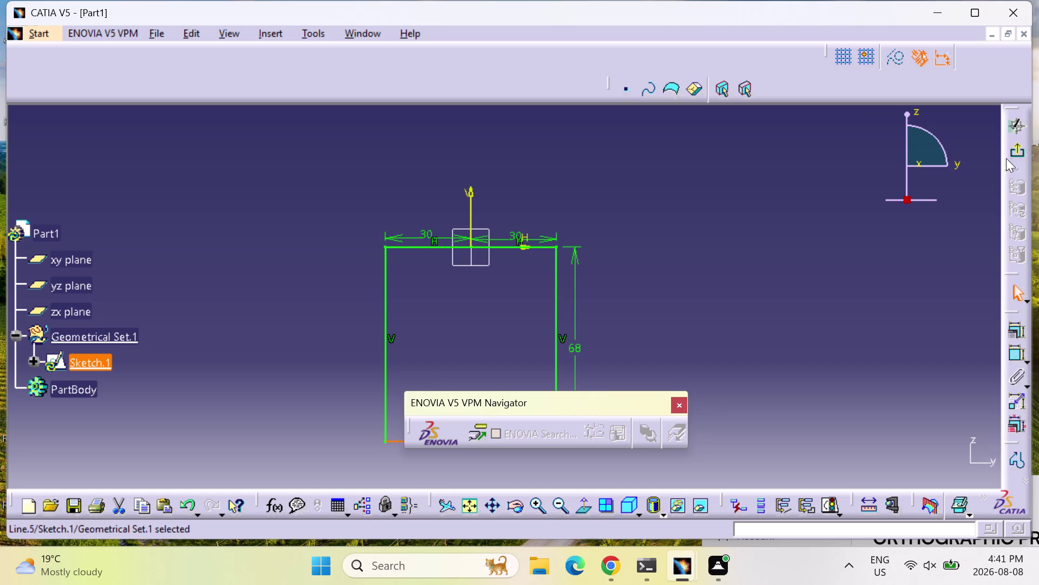
Dock the User Selection Filter toolbar in the top row and exit the sketch.
click(1012, 153)
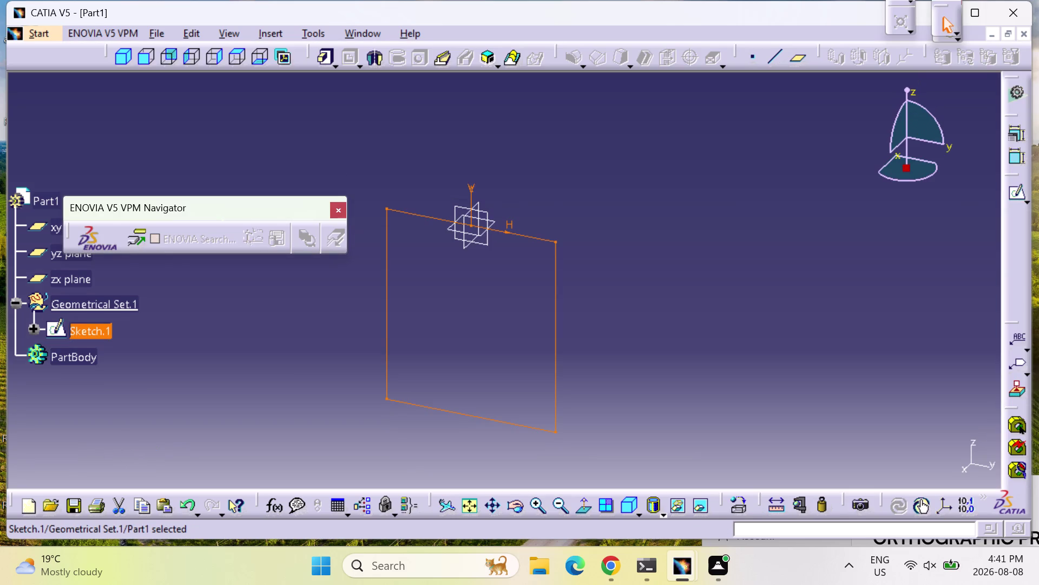
Dock the ENOVIA VPM Navigator toolbar and regroup the transformation and pattern tools.
drag(224, 214, 840, 41)
drag(840, 41, 964, 35)
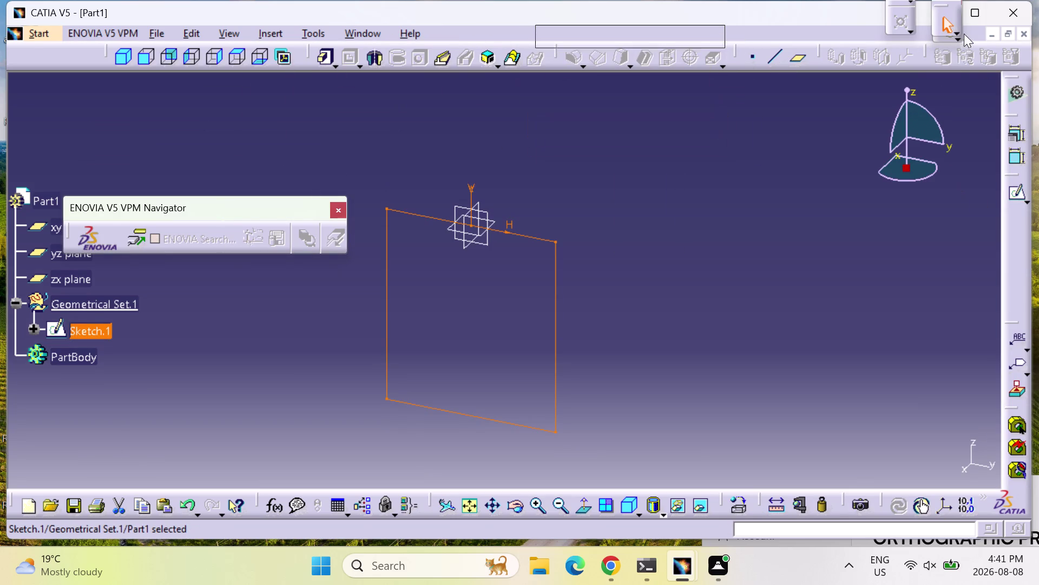
drag(963, 35, 965, 31)
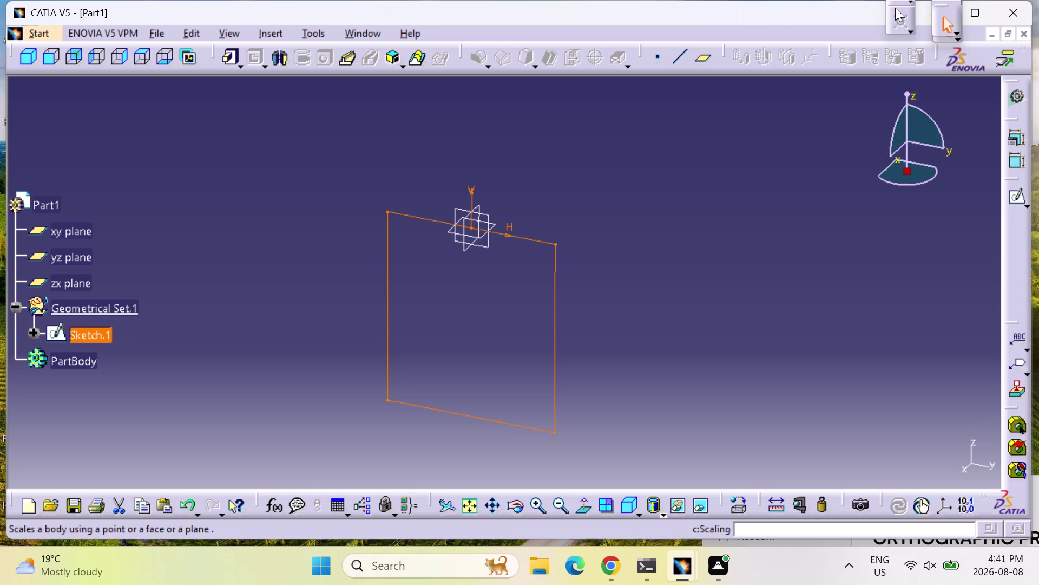
drag(896, 7, 873, 35)
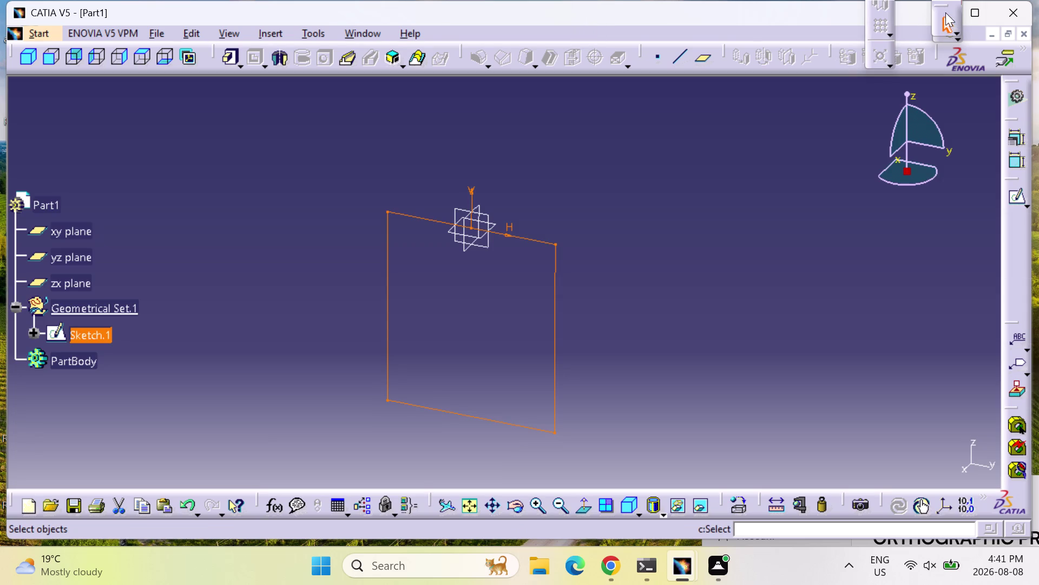
drag(945, 12, 898, 44)
drag(877, 23, 878, 30)
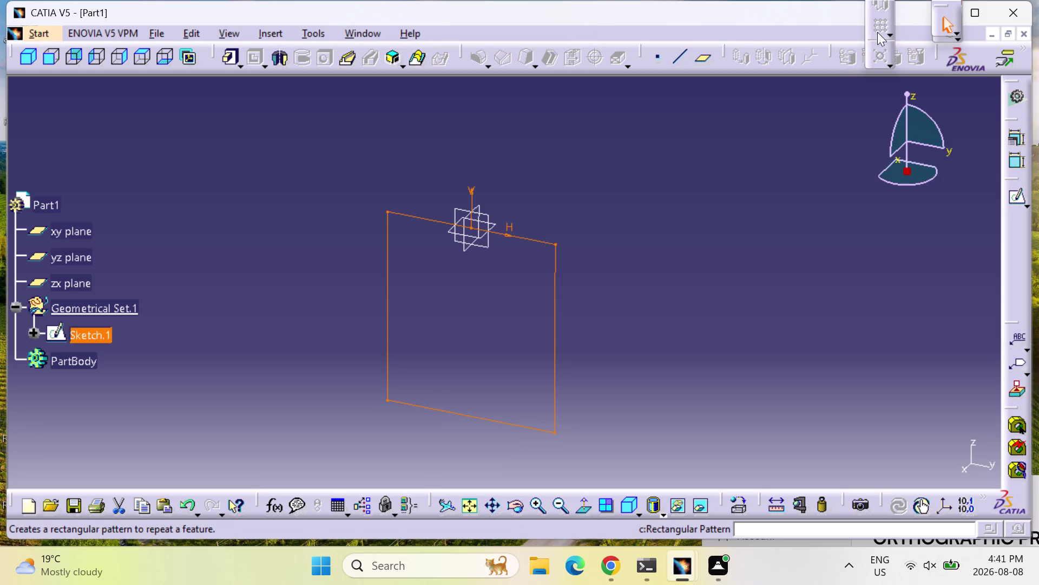
Reposition the mirror and pattern tools, and move the Part Design and surface-based toolbars.
drag(878, 29, 878, 39)
drag(873, 16, 860, 66)
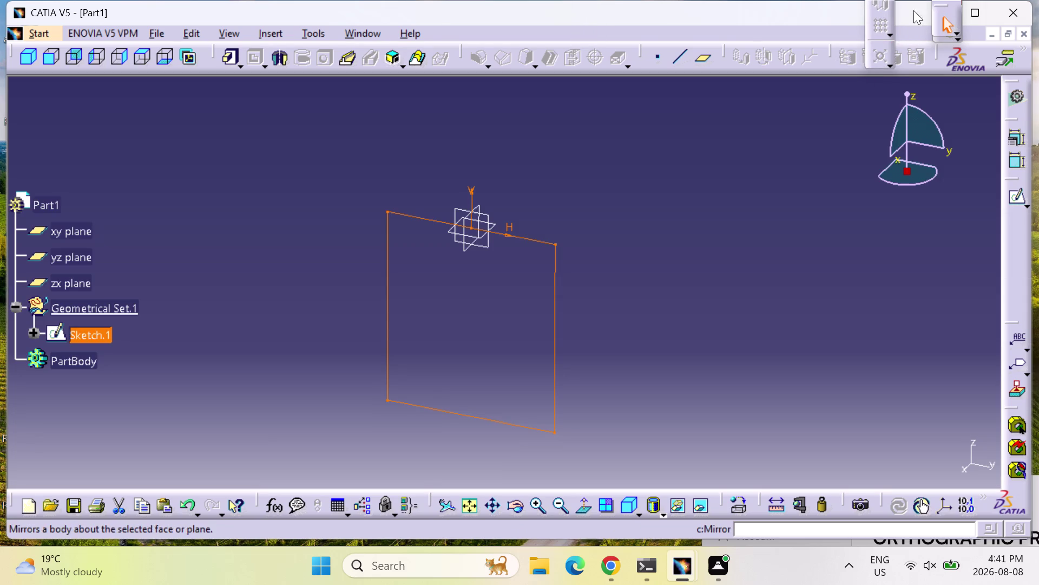
drag(936, 11, 938, 31)
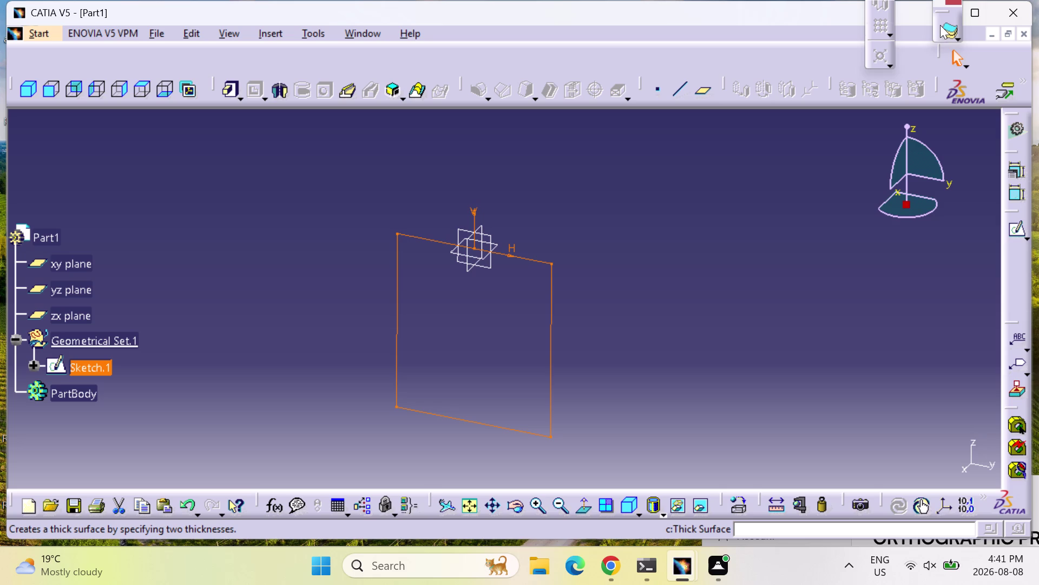
drag(940, 10, 946, 60)
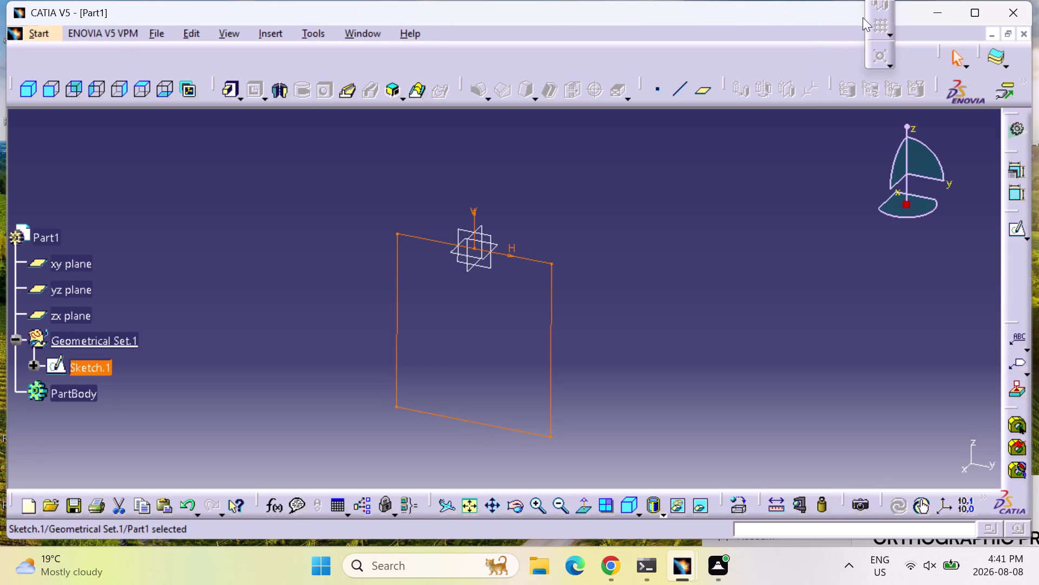
drag(878, 7, 839, 55)
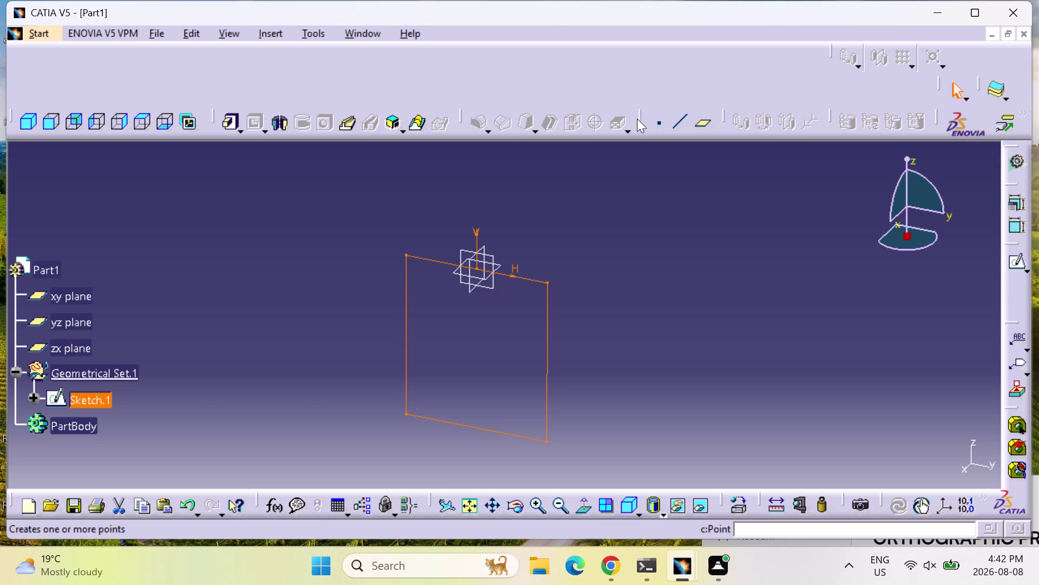
click(828, 51)
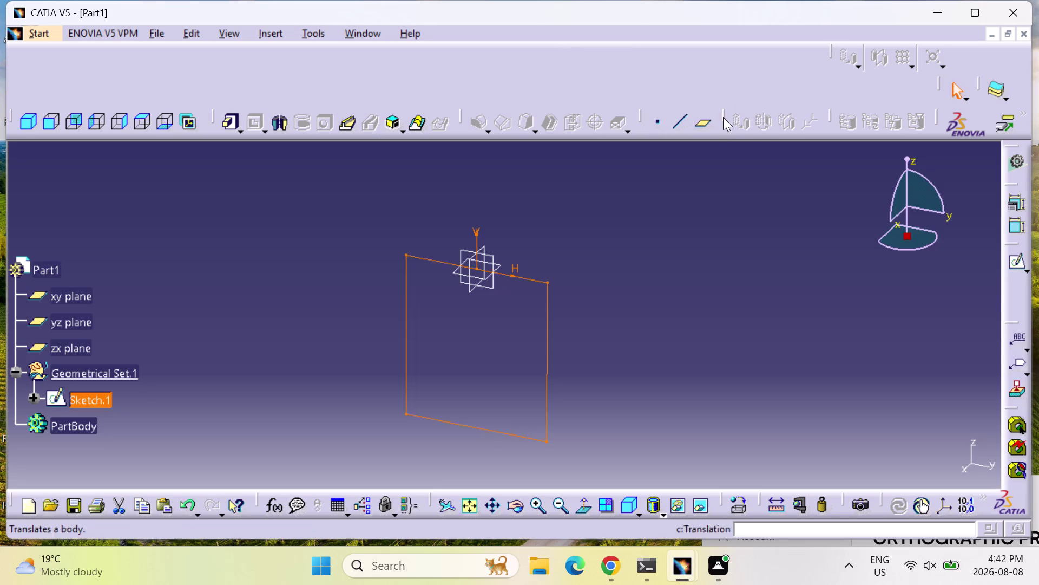
Regroup the reference element, dress-up, sketch-based feature and view toolbars into the top rows.
drag(724, 117, 714, 71)
drag(642, 110, 626, 62)
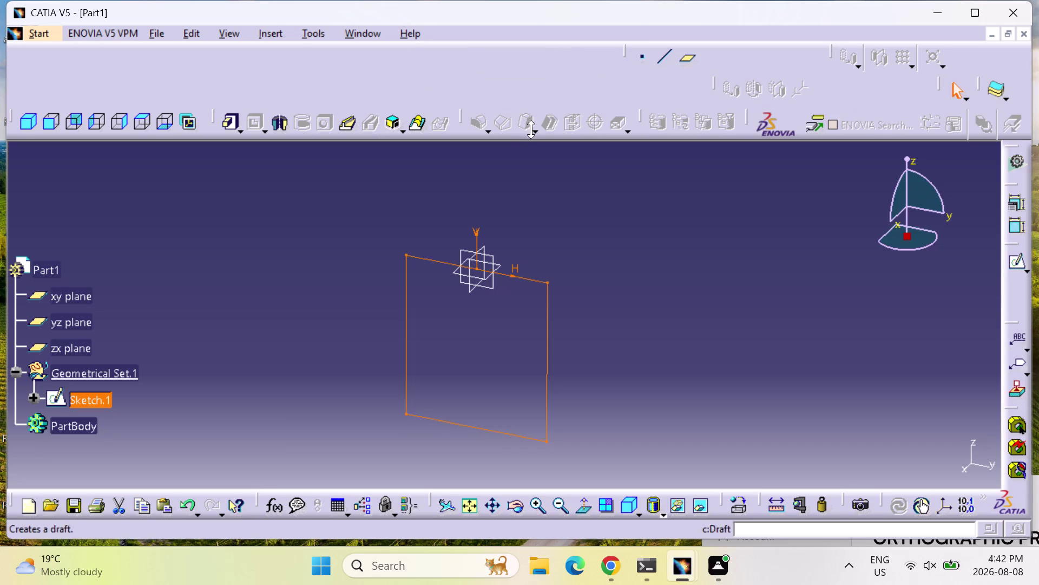
drag(461, 117, 456, 60)
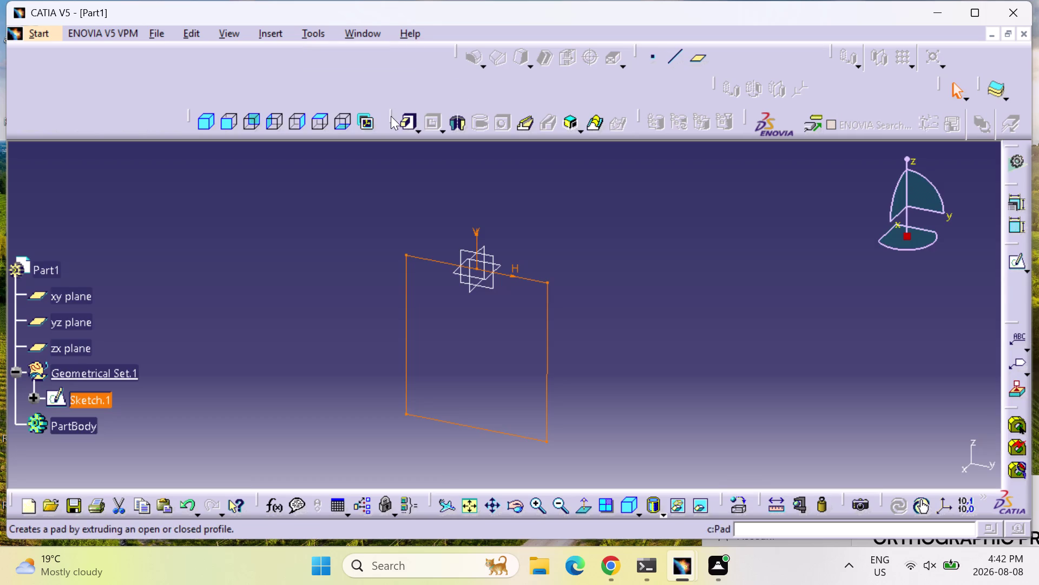
drag(391, 116, 387, 58)
drag(362, 118, 356, 101)
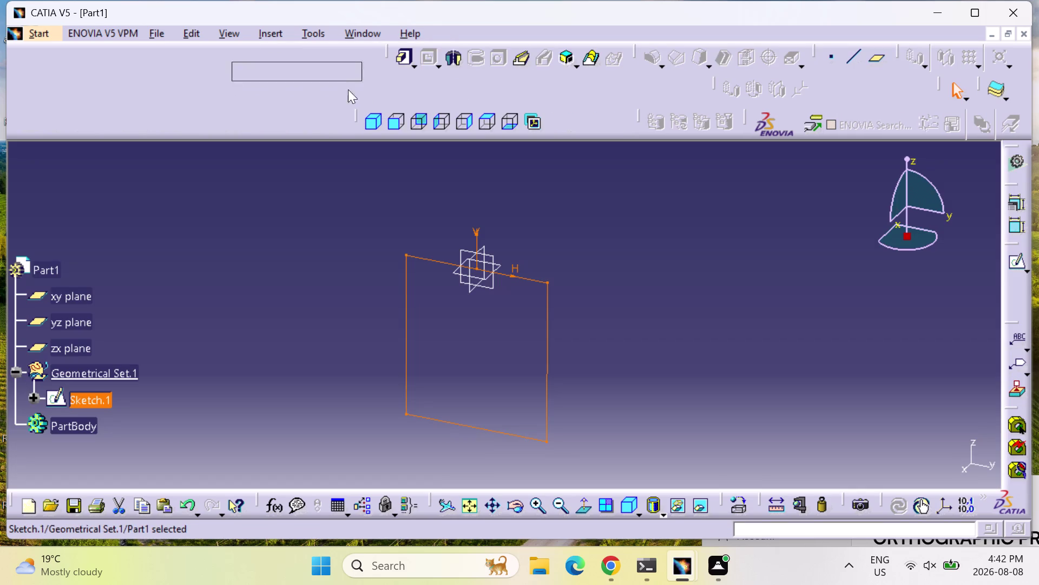
drag(355, 101, 339, 61)
drag(632, 115, 307, 66)
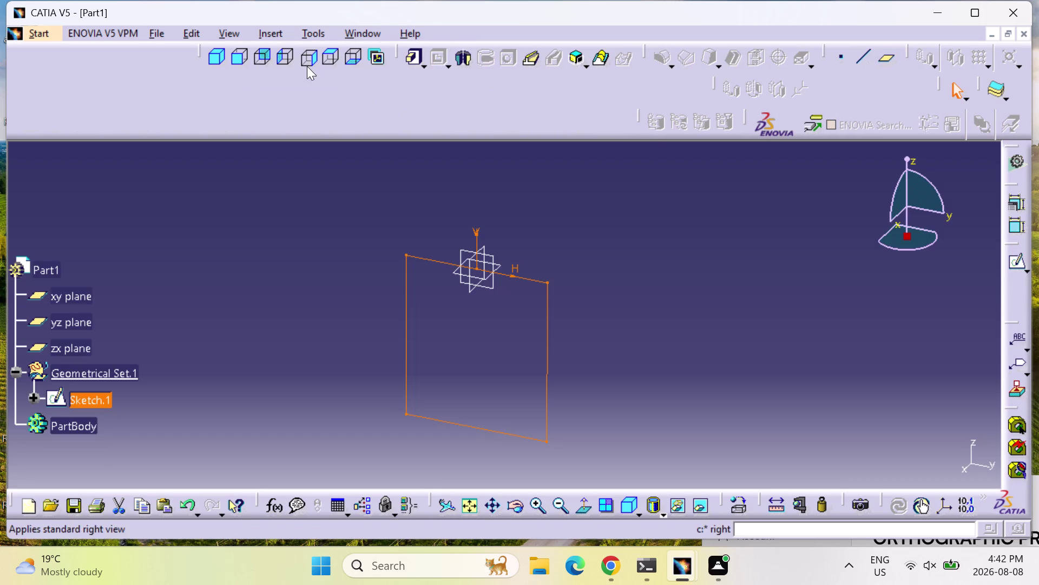
drag(308, 67, 307, 66)
drag(640, 118, 626, 42)
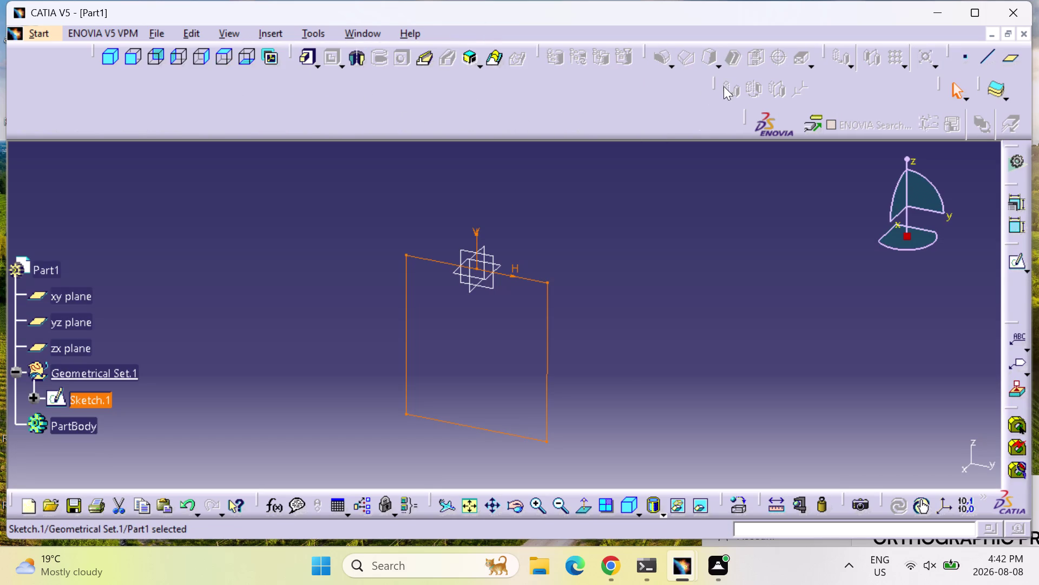
Fit the transformation, product-navigation and surface-based feature toolbars into the second row.
drag(712, 82, 1038, 168)
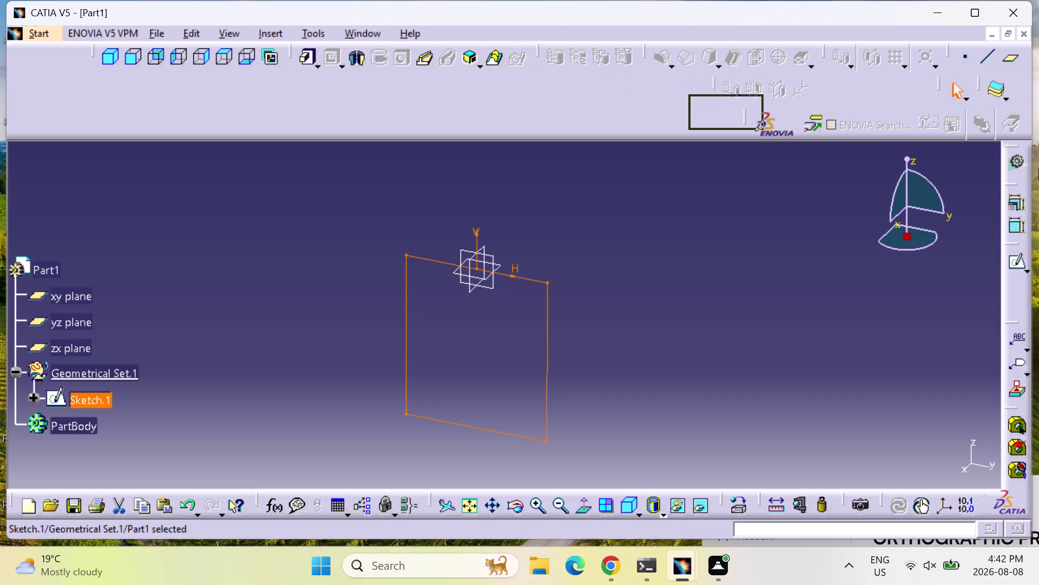
drag(1038, 168, 80, 93)
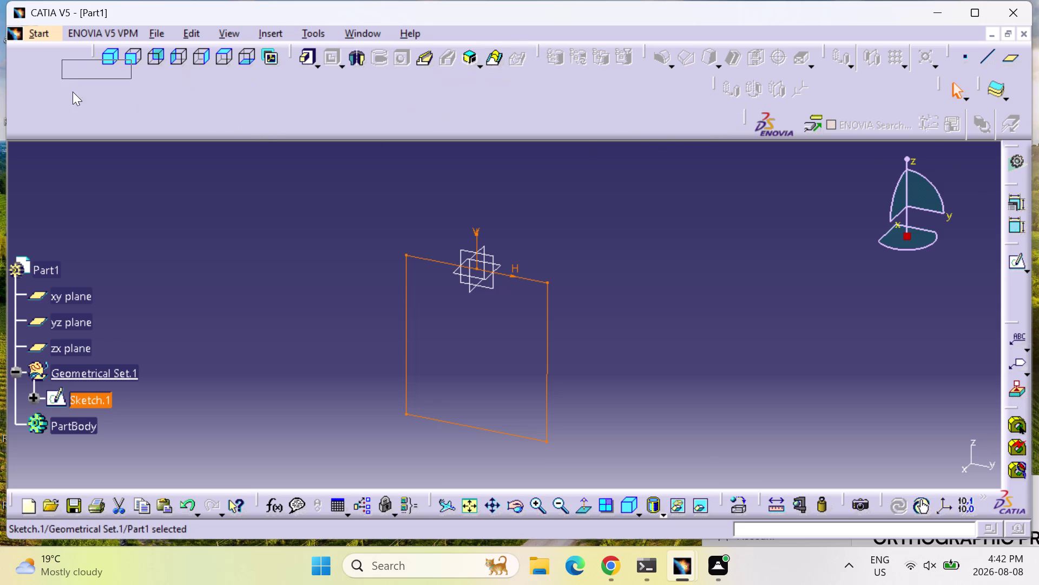
drag(80, 93, 20, 67)
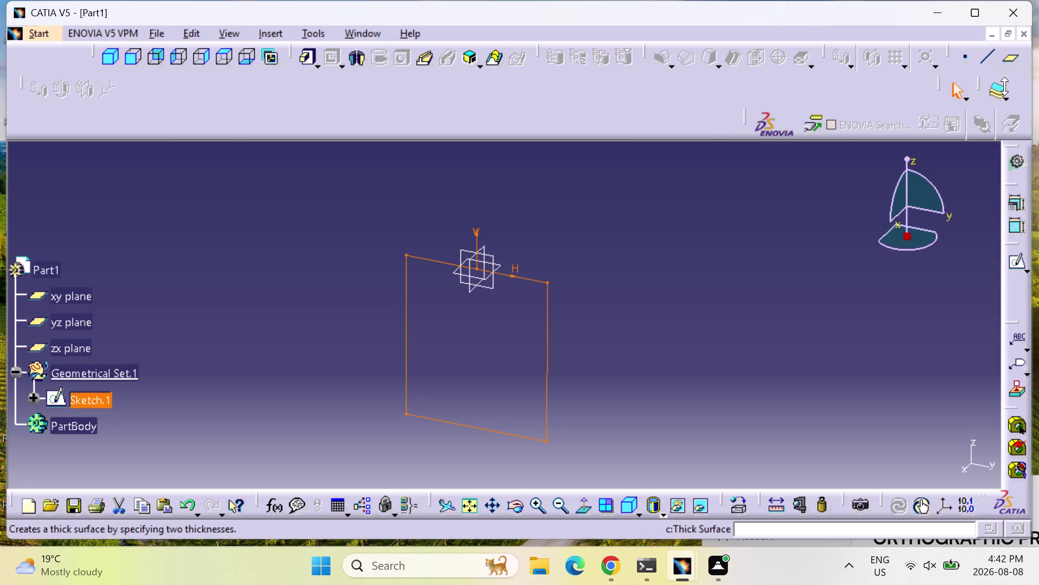
drag(749, 121, 743, 109)
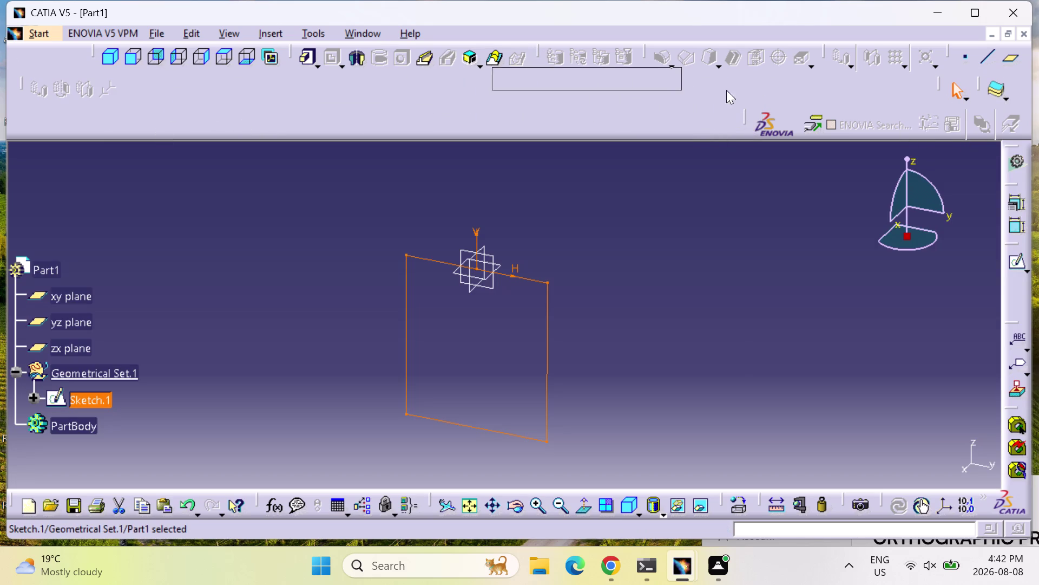
drag(743, 109, 697, 9)
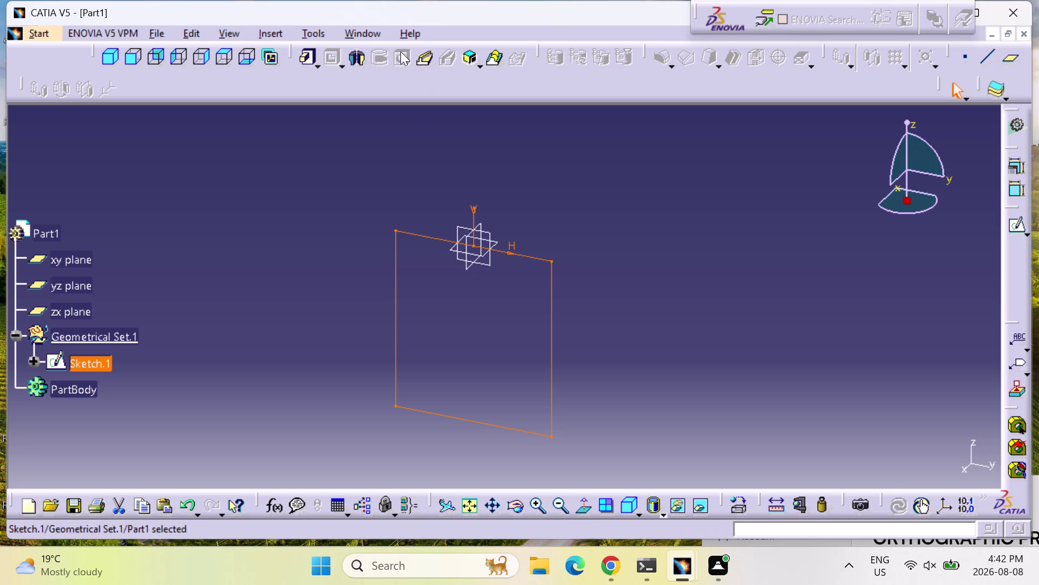
Pad Sketch.1 with a mirrored extent and length 10 to create Pad.1.
click(310, 58)
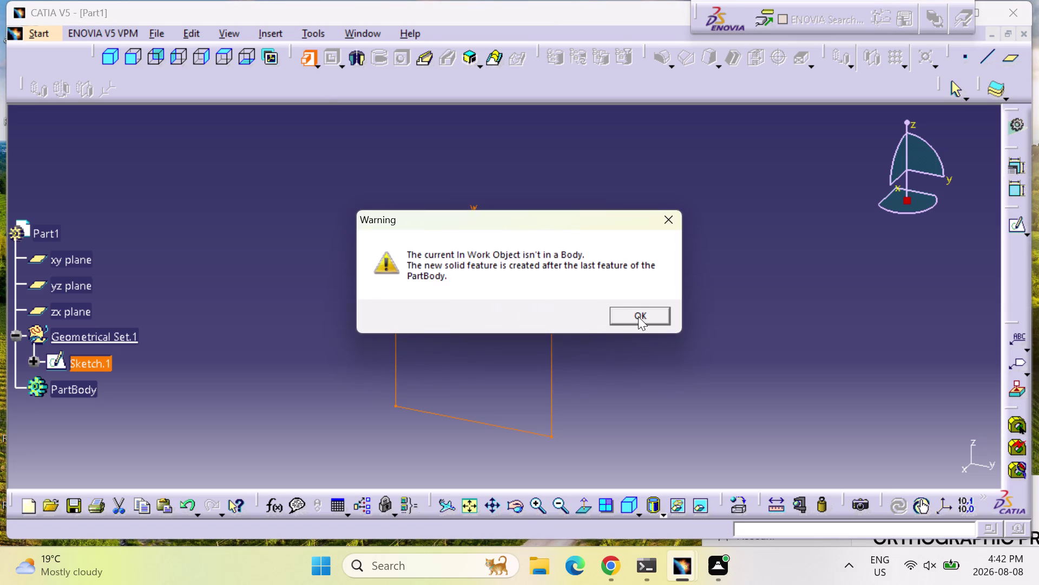
click(639, 316)
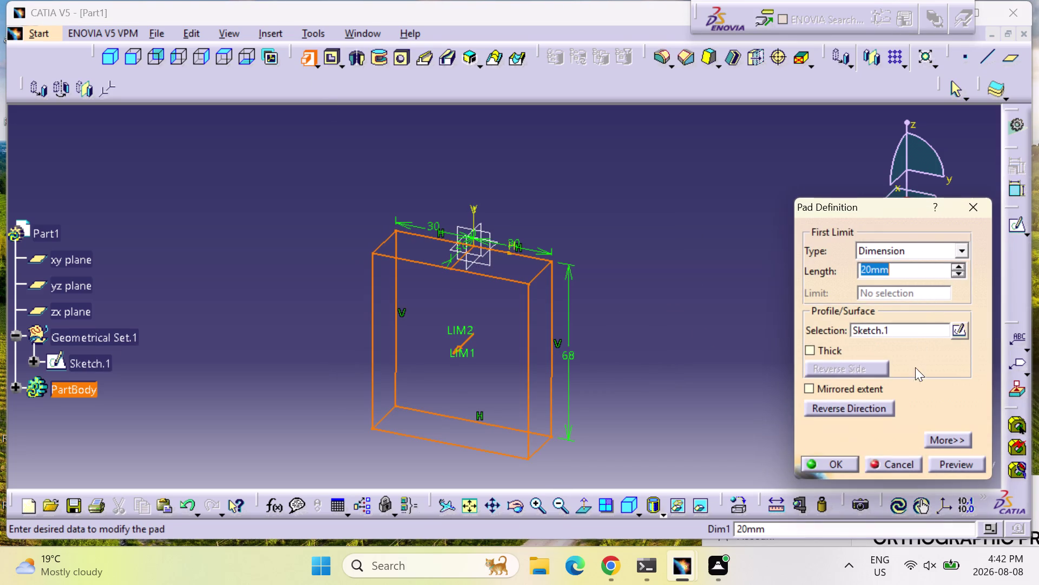
click(859, 388)
double_click(904, 272)
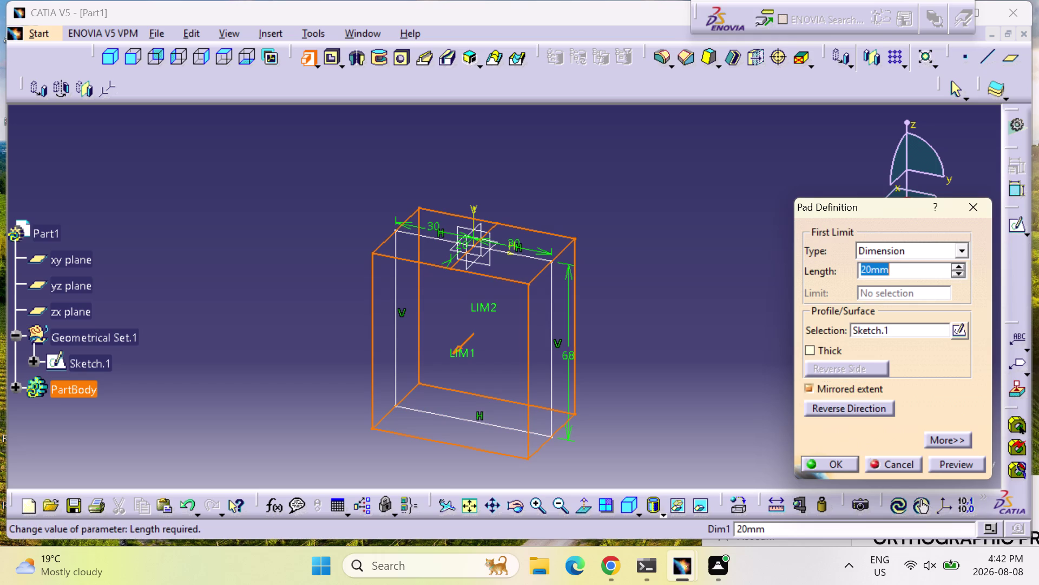
text(10)
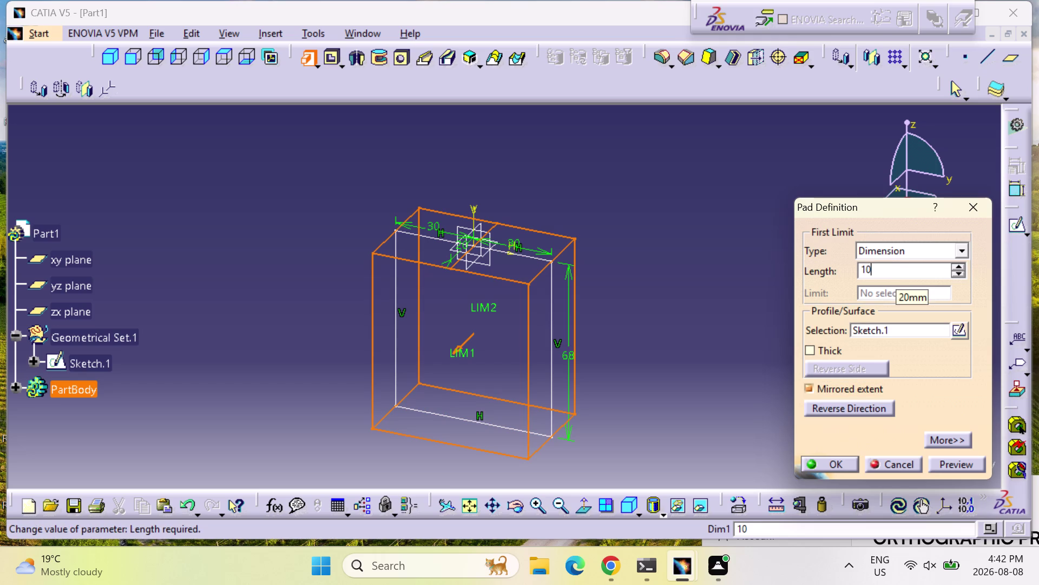
click(935, 462)
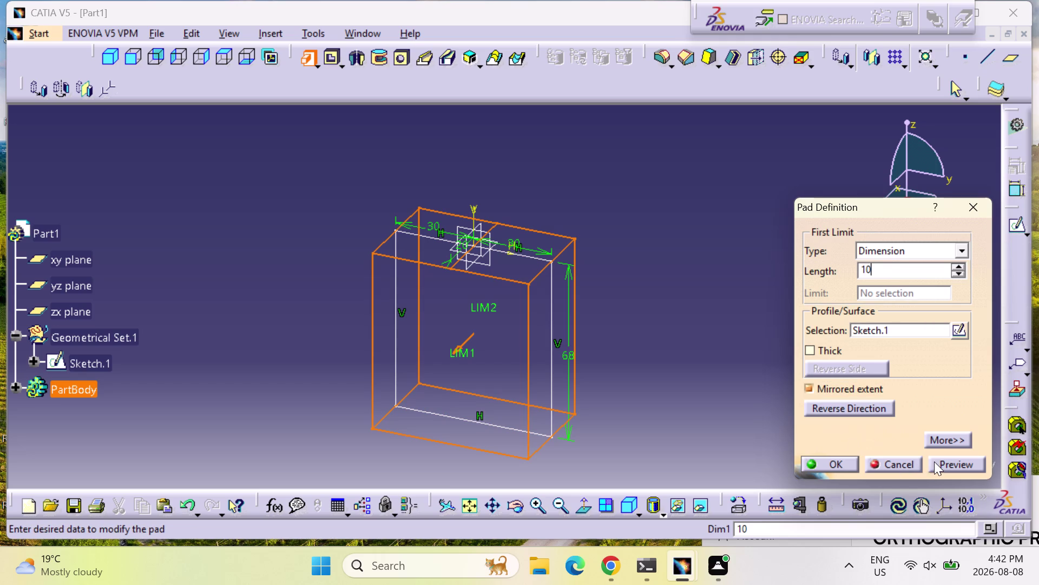
click(849, 466)
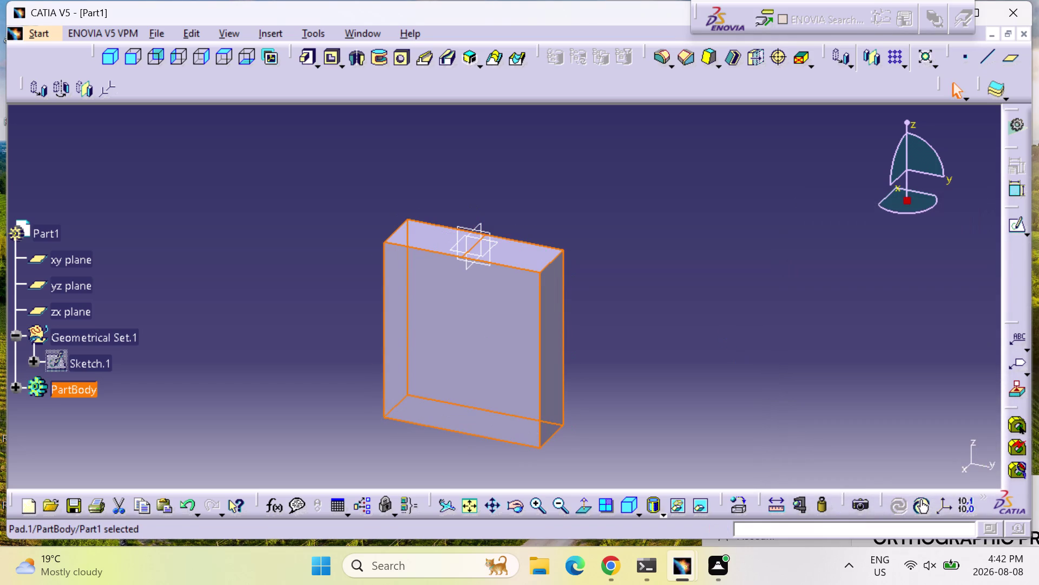
middle_drag(712, 317, 549, 369)
right_drag(712, 316, 548, 369)
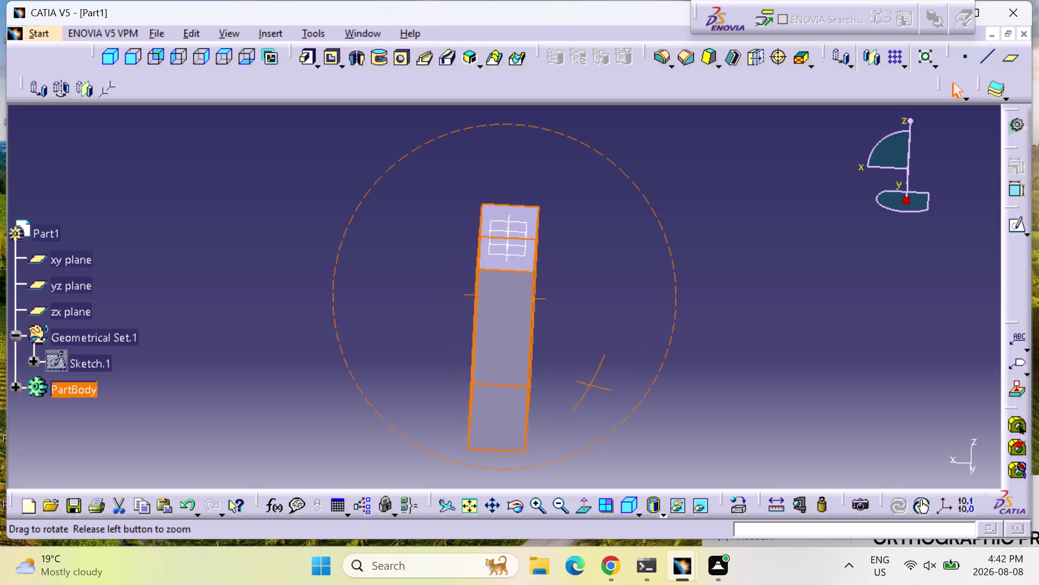
right_drag(549, 369, 497, 373)
middle_drag(548, 369, 497, 374)
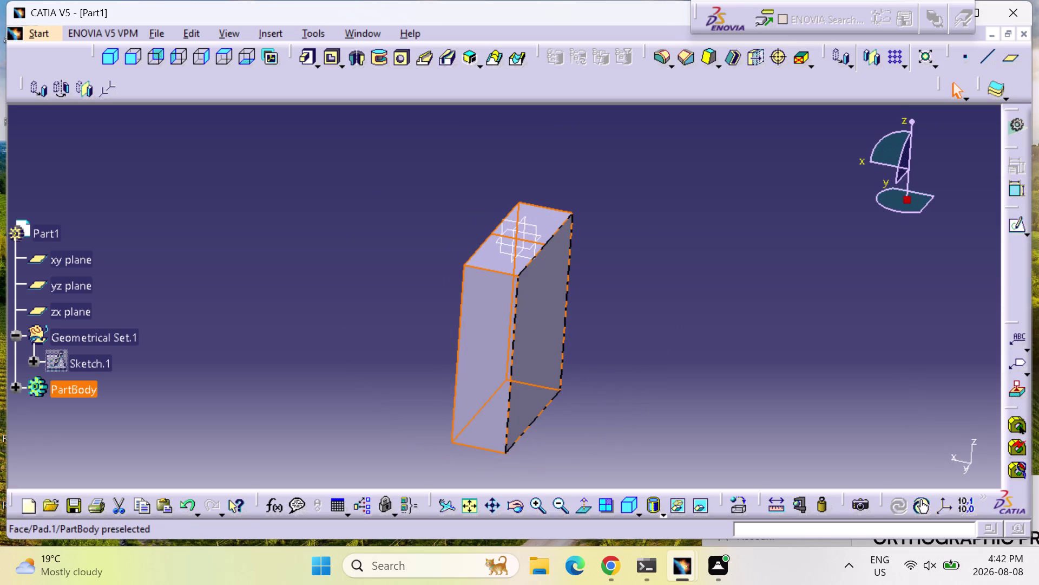
middle_click(619, 355)
right_click(620, 355)
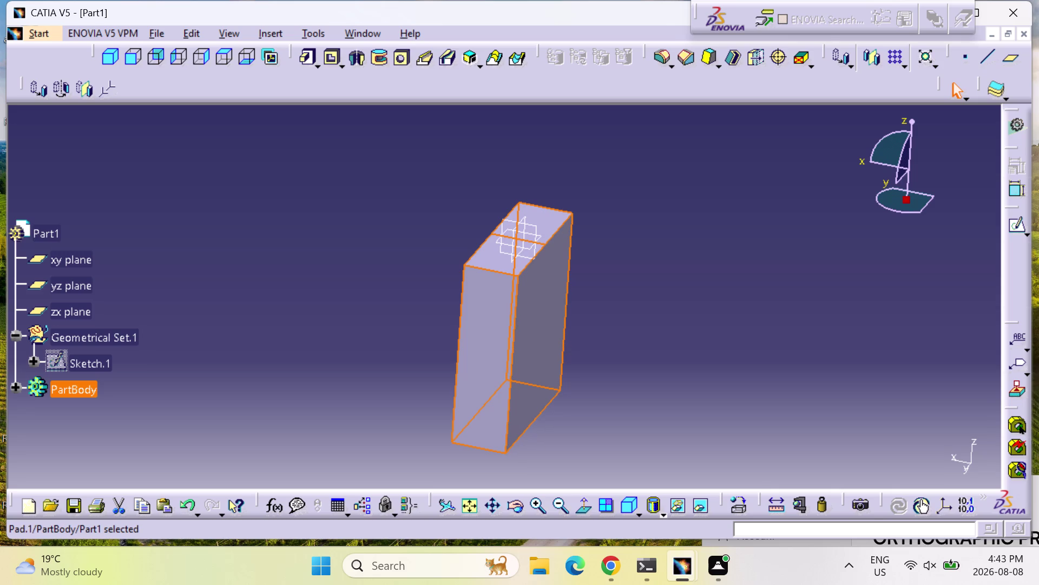
click(79, 281)
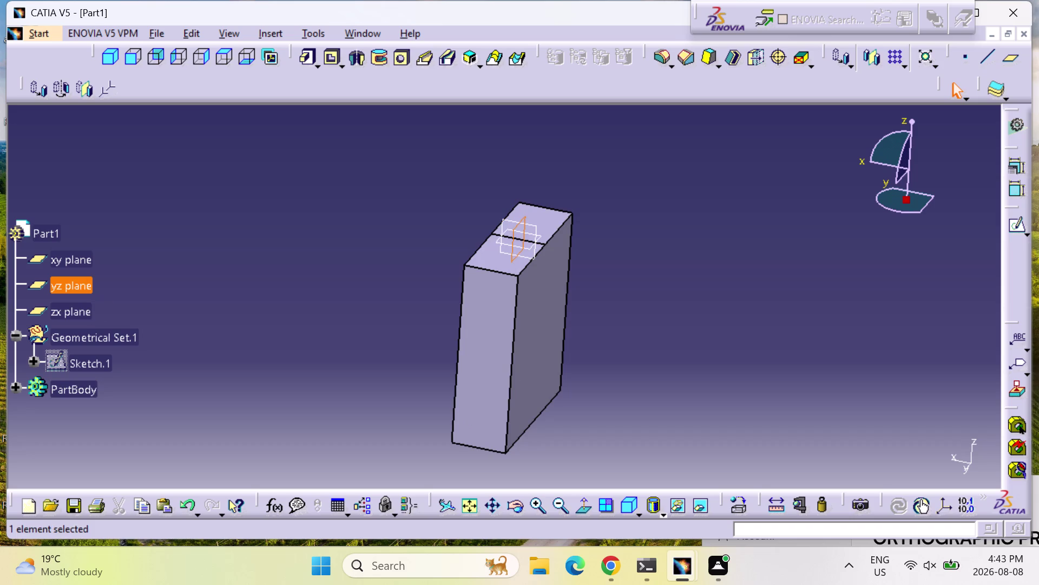
click(1019, 226)
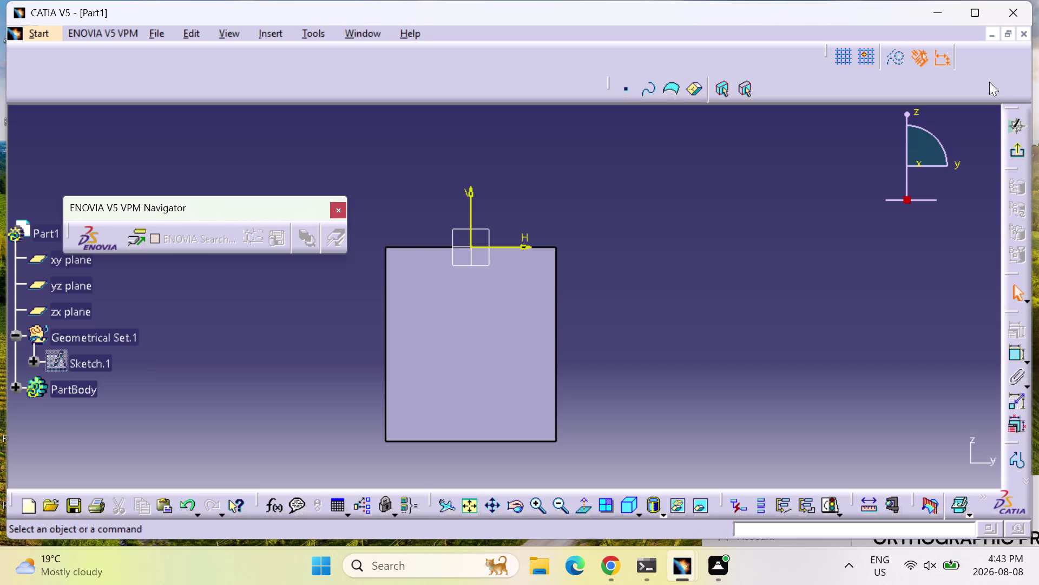
Bring up the toolbar list from the top toolbar dock.
right_click(998, 63)
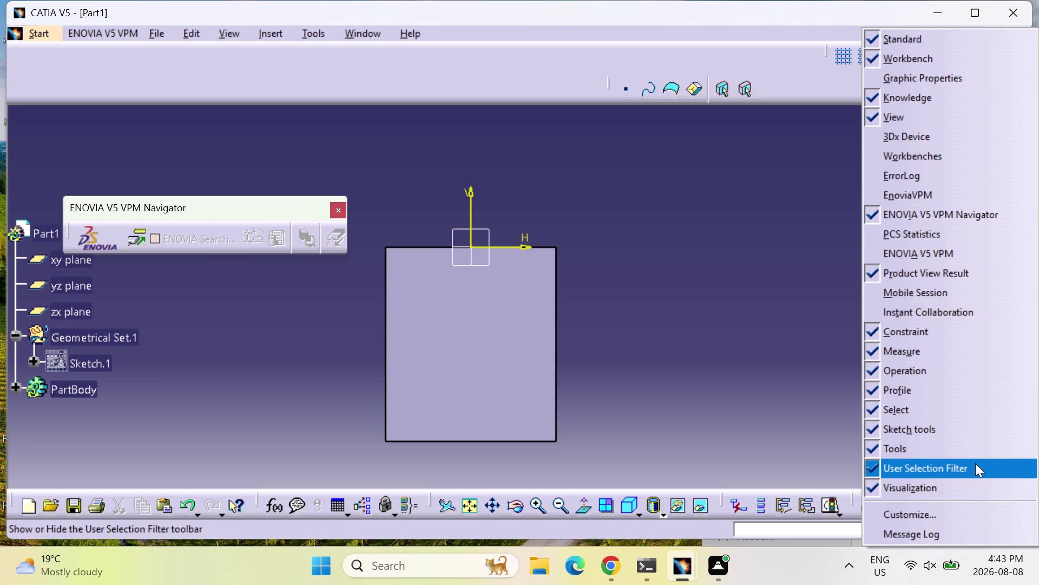
Restore all toolbars to their default positions using Customize's Toolbars Restore position.
click(949, 516)
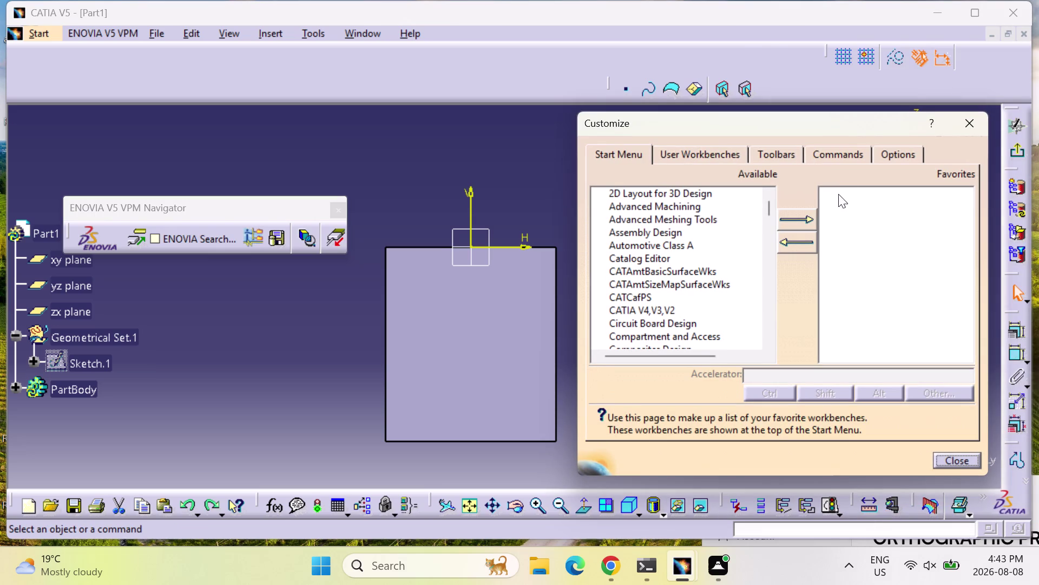
click(794, 149)
click(918, 255)
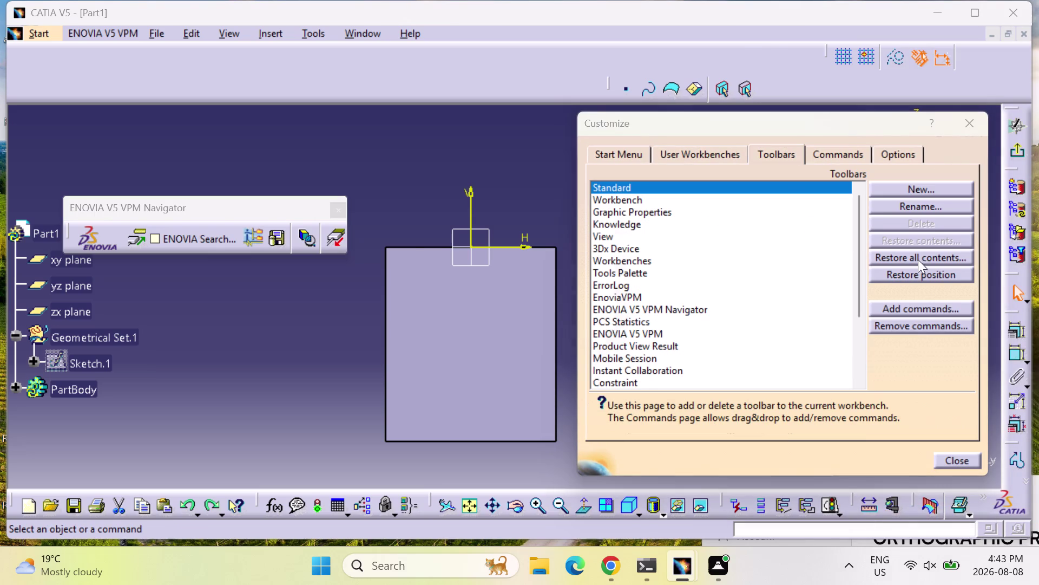
click(519, 318)
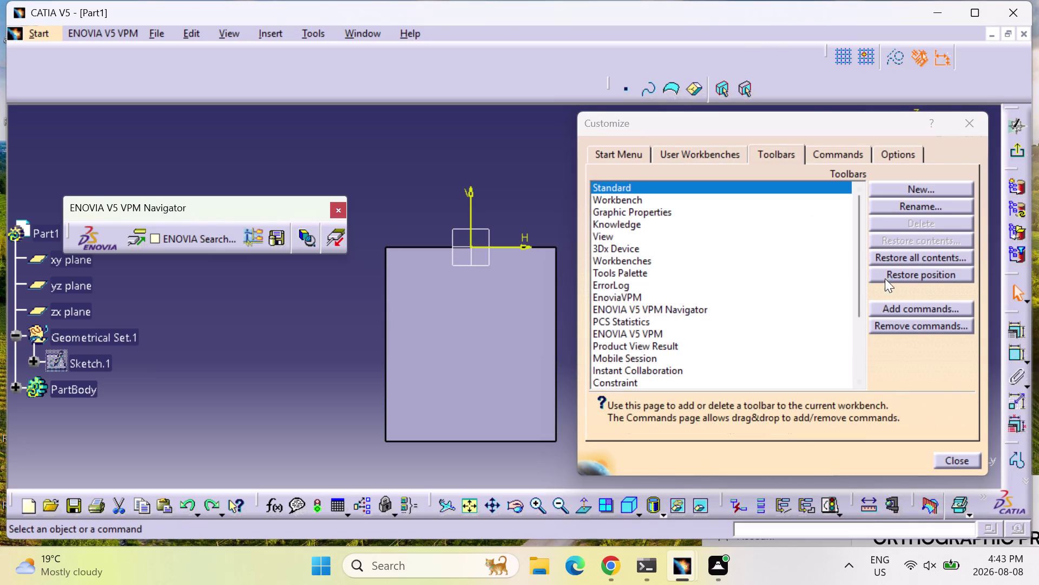
click(904, 269)
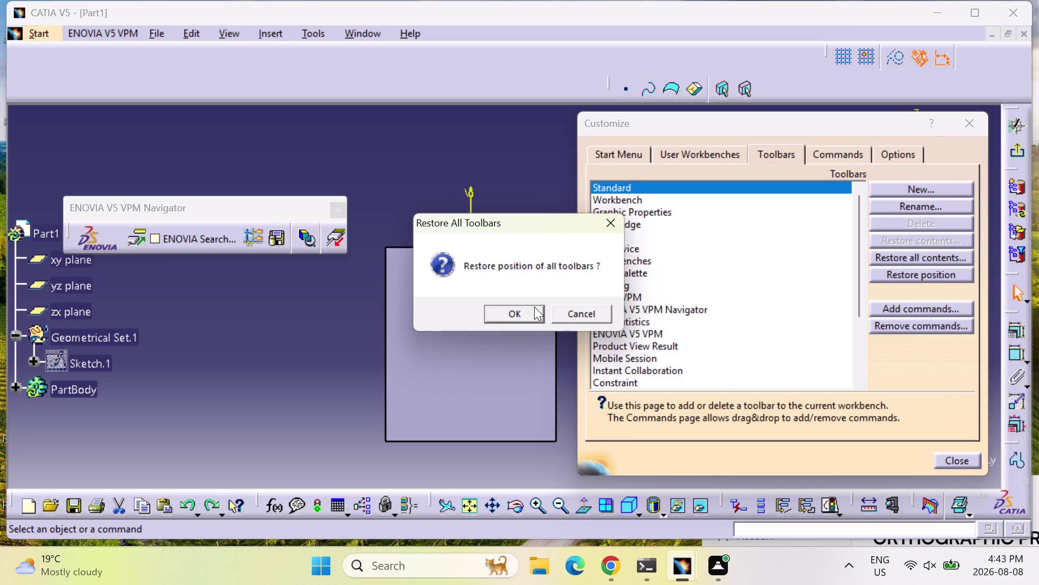
click(534, 308)
click(961, 460)
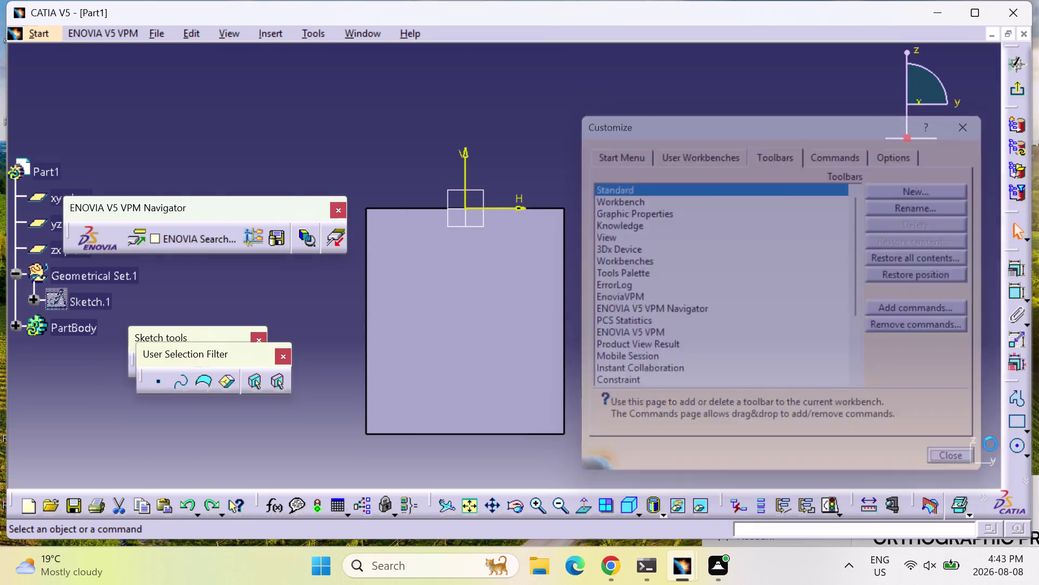
drag(1009, 380, 1010, 381)
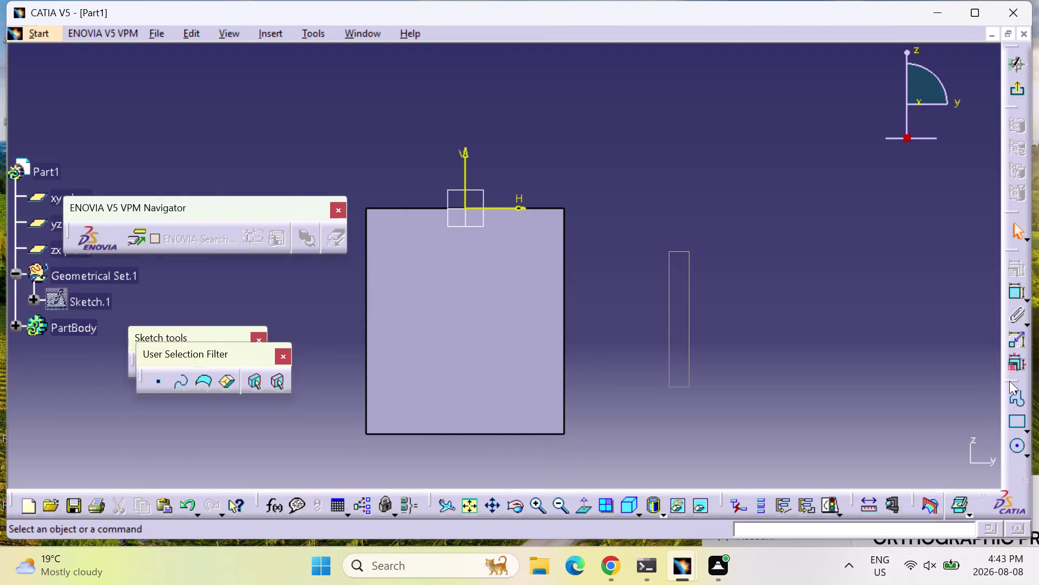
Dock the Profile shape-drawing toolbar along the top of the window.
drag(1009, 381, 807, 13)
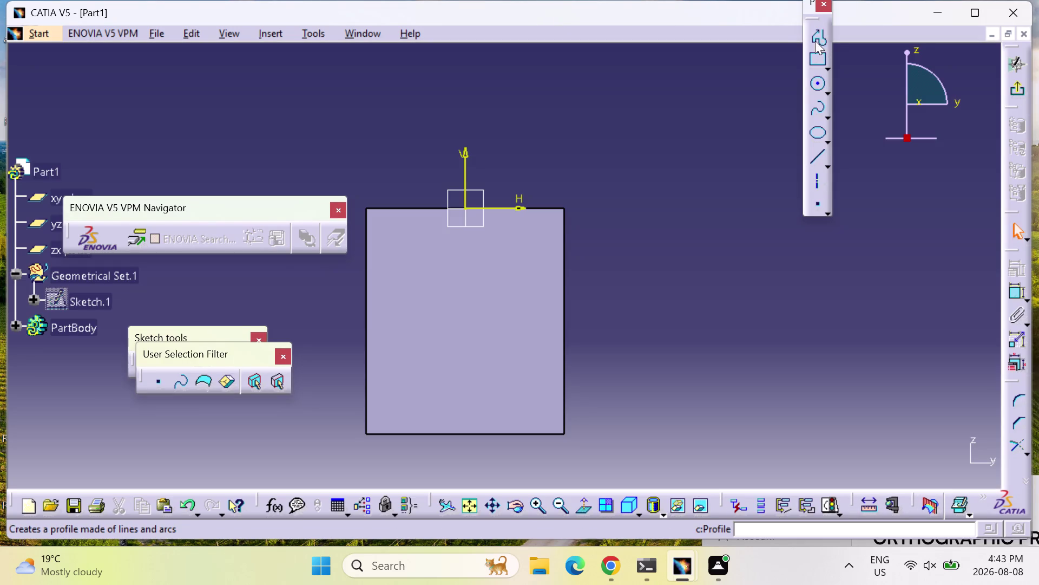
drag(807, 14, 725, 22)
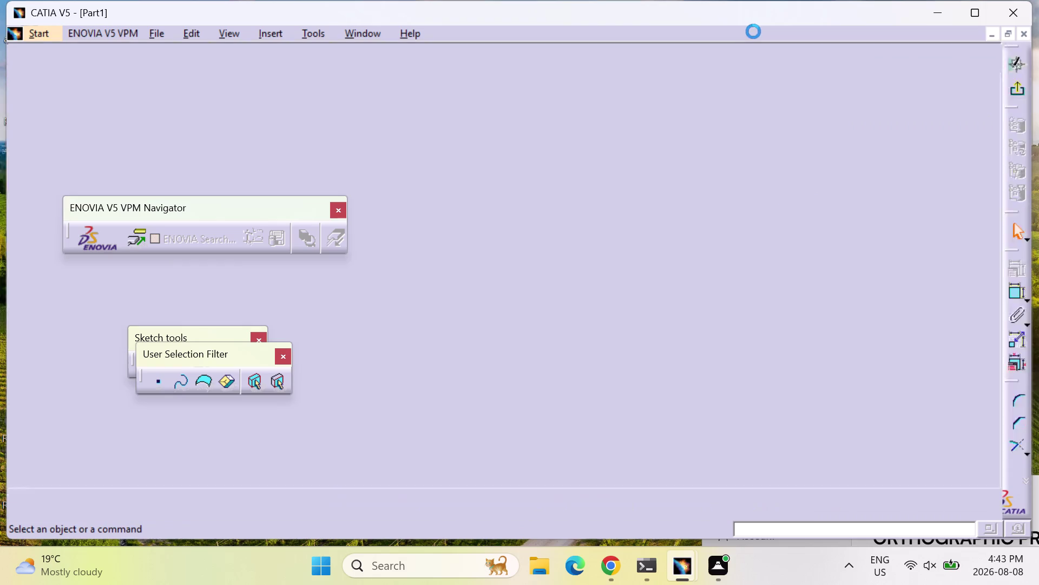
drag(265, 214, 226, 73)
drag(208, 360, 221, 345)
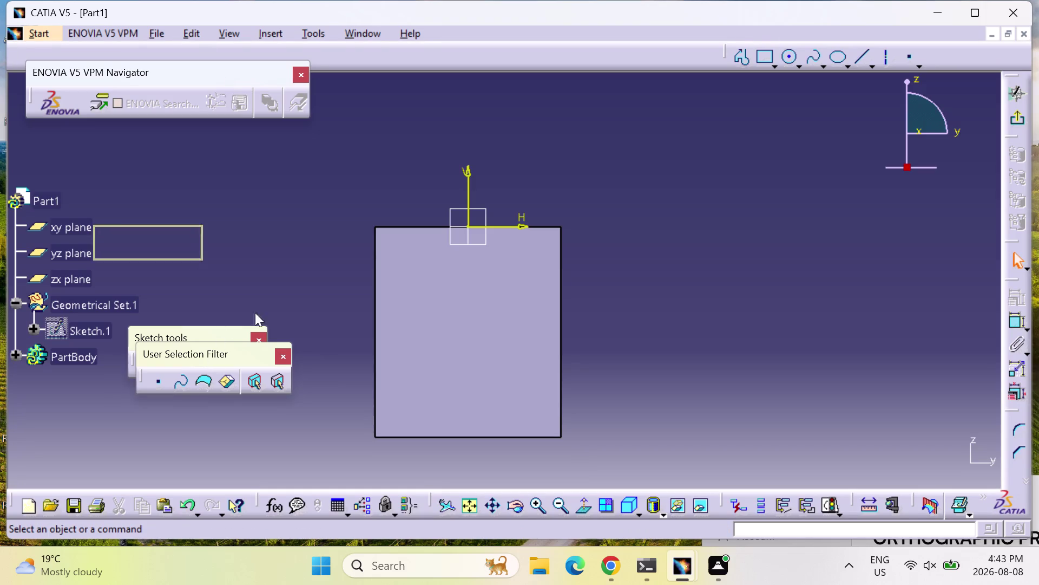
Move the selection filter toolbar to the top and Sketch tools to the lower left, then start a circle.
drag(221, 345, 482, 78)
drag(202, 336, 157, 366)
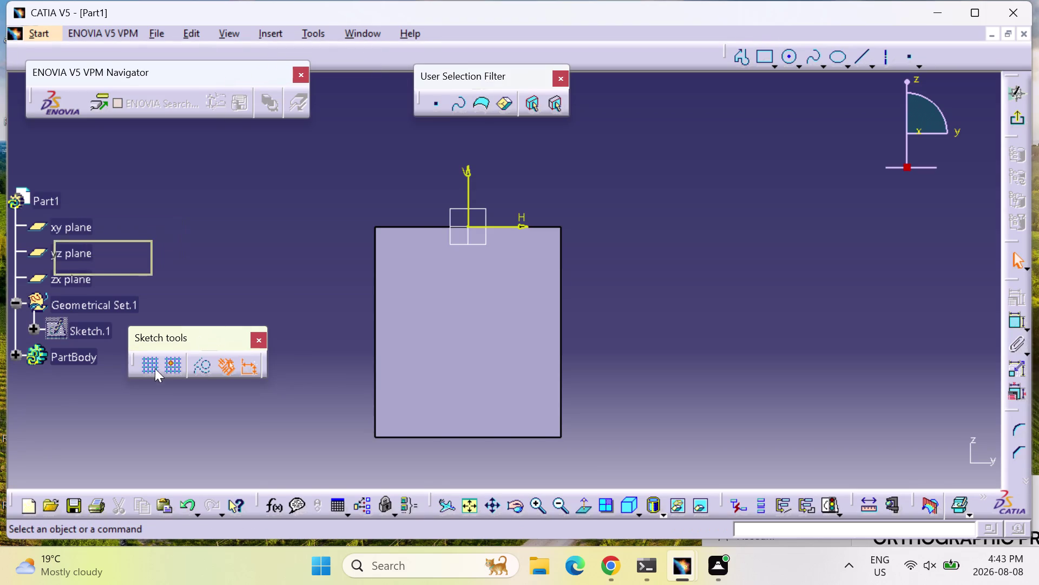
drag(157, 366, 97, 429)
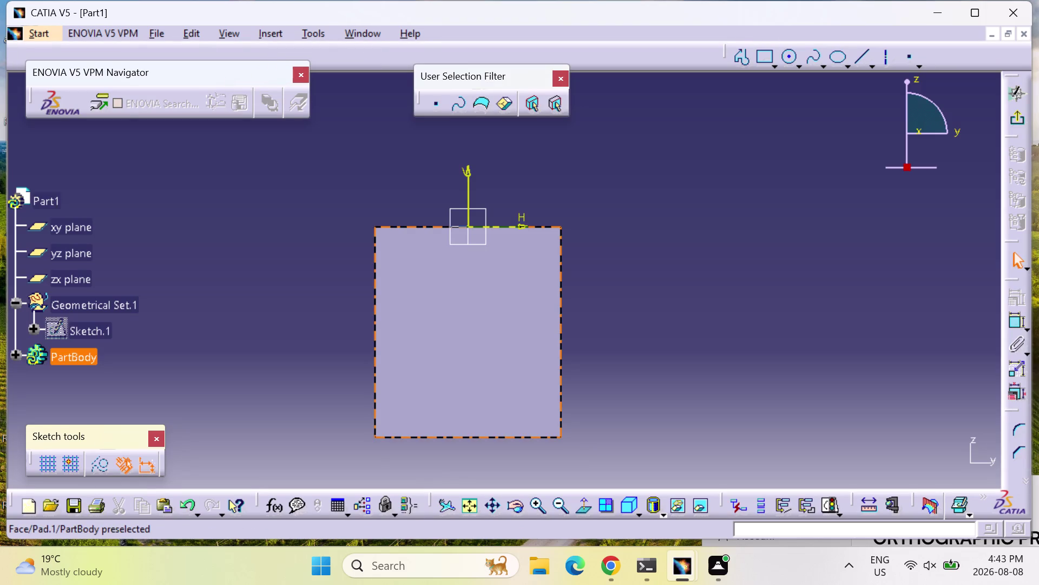
click(793, 55)
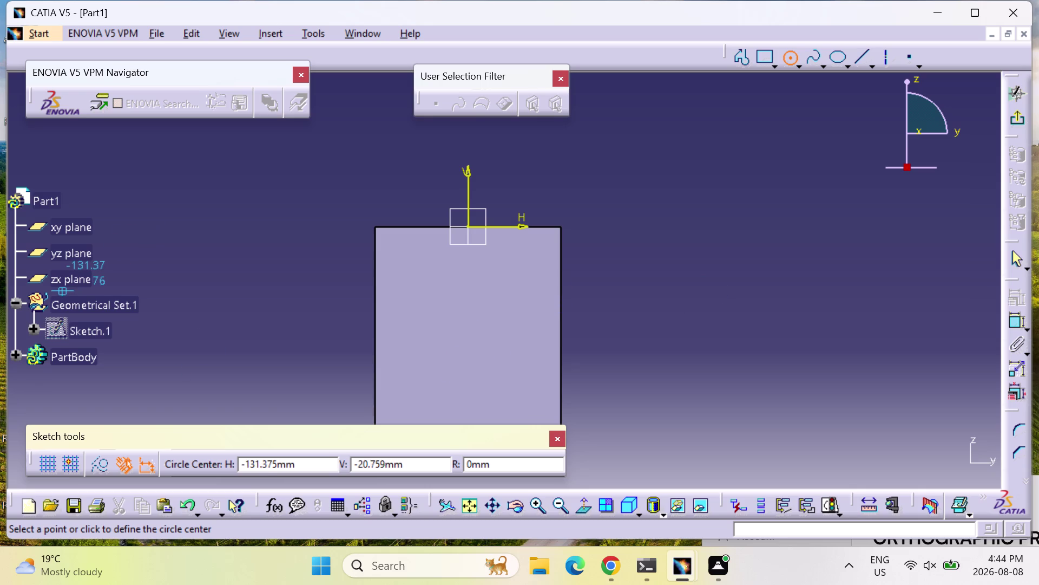
Cancel the pending Circle command with Esc.
click(74, 278)
key(Escape)
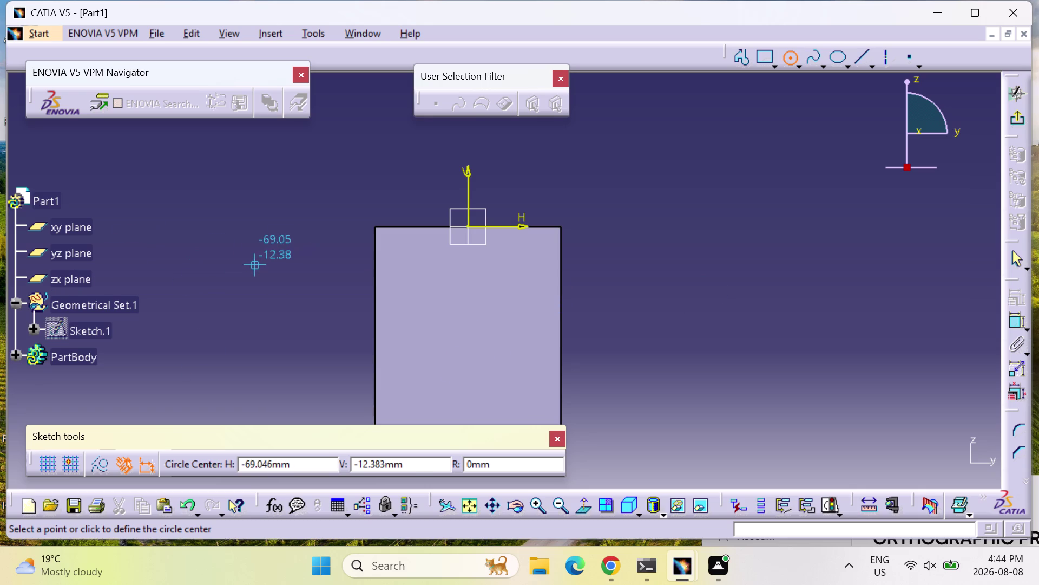
key(Escape)
key(Escape)
key(Escape)
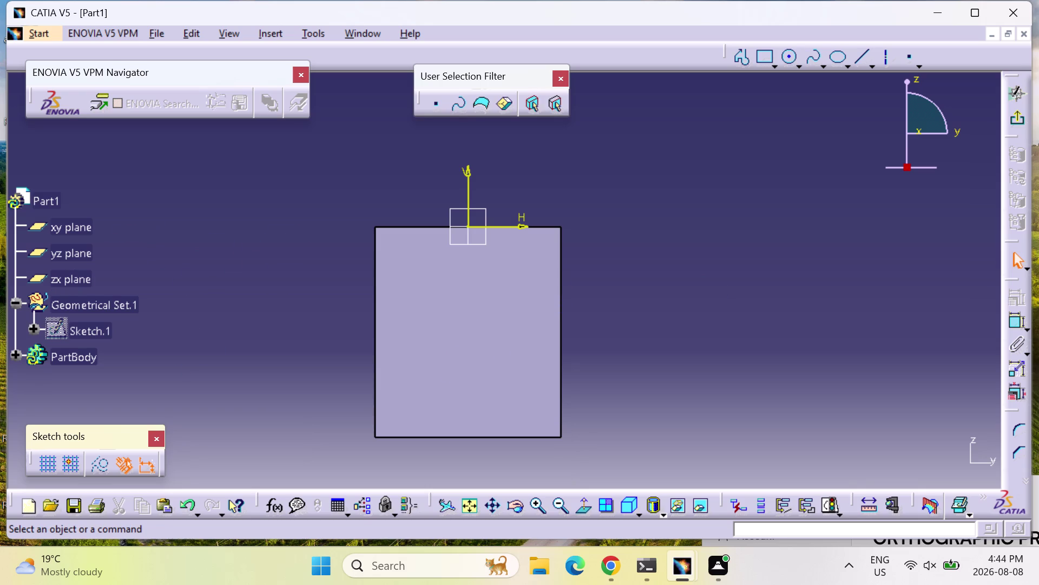
Exit the yz-plane sketch and start a new sketch on the zx plane.
click(90, 275)
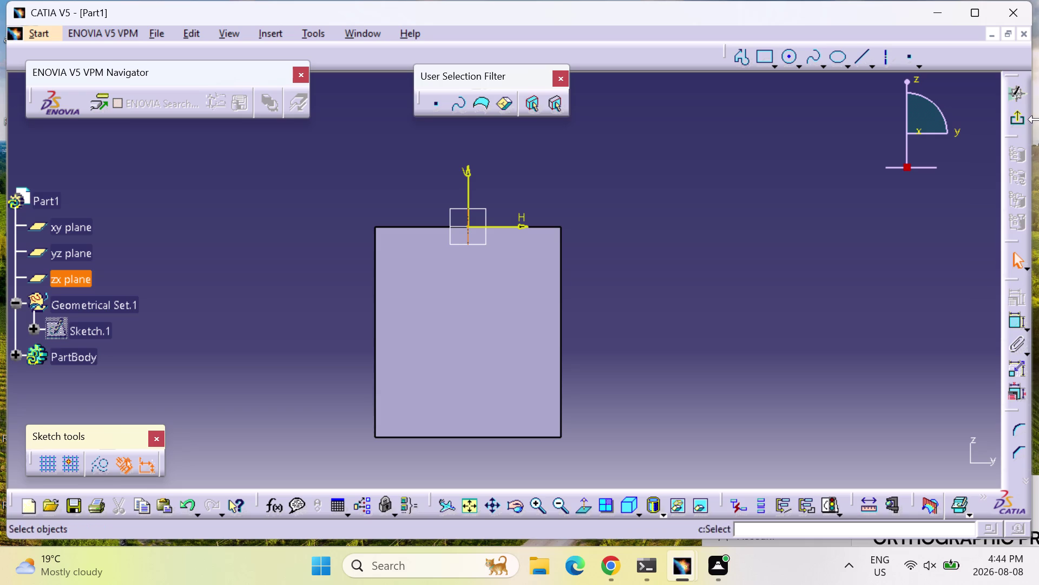
click(1022, 120)
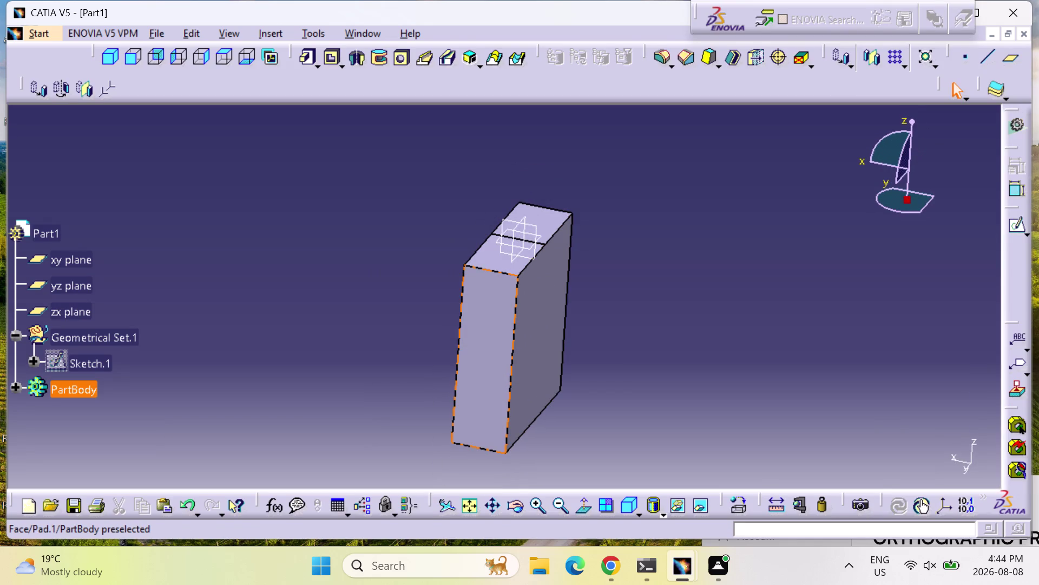
click(62, 314)
click(1012, 226)
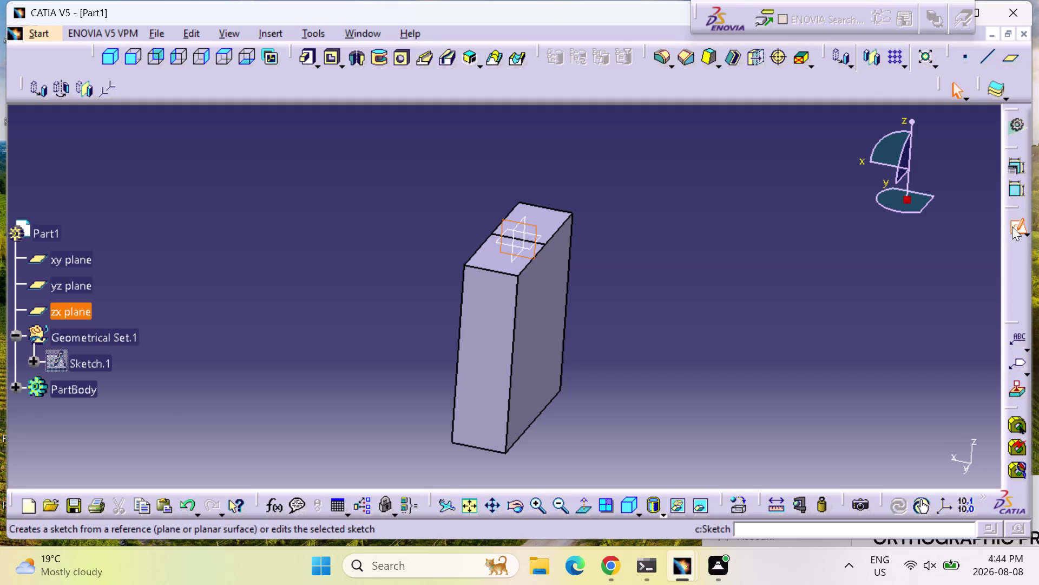